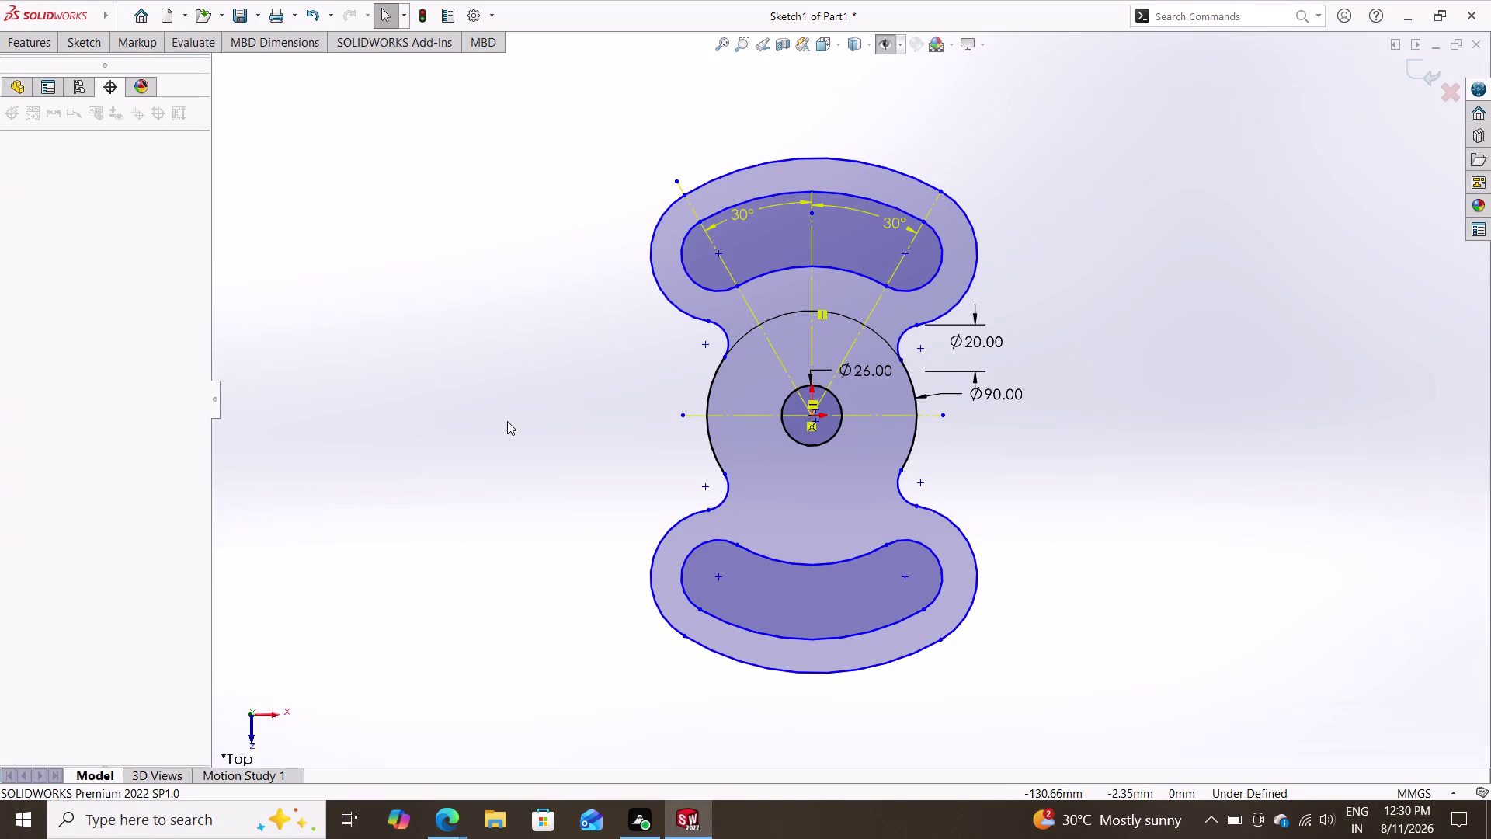
Box-select the entire bracket sketch.
click(581, 277)
drag(1362, 135, 1348, 126)
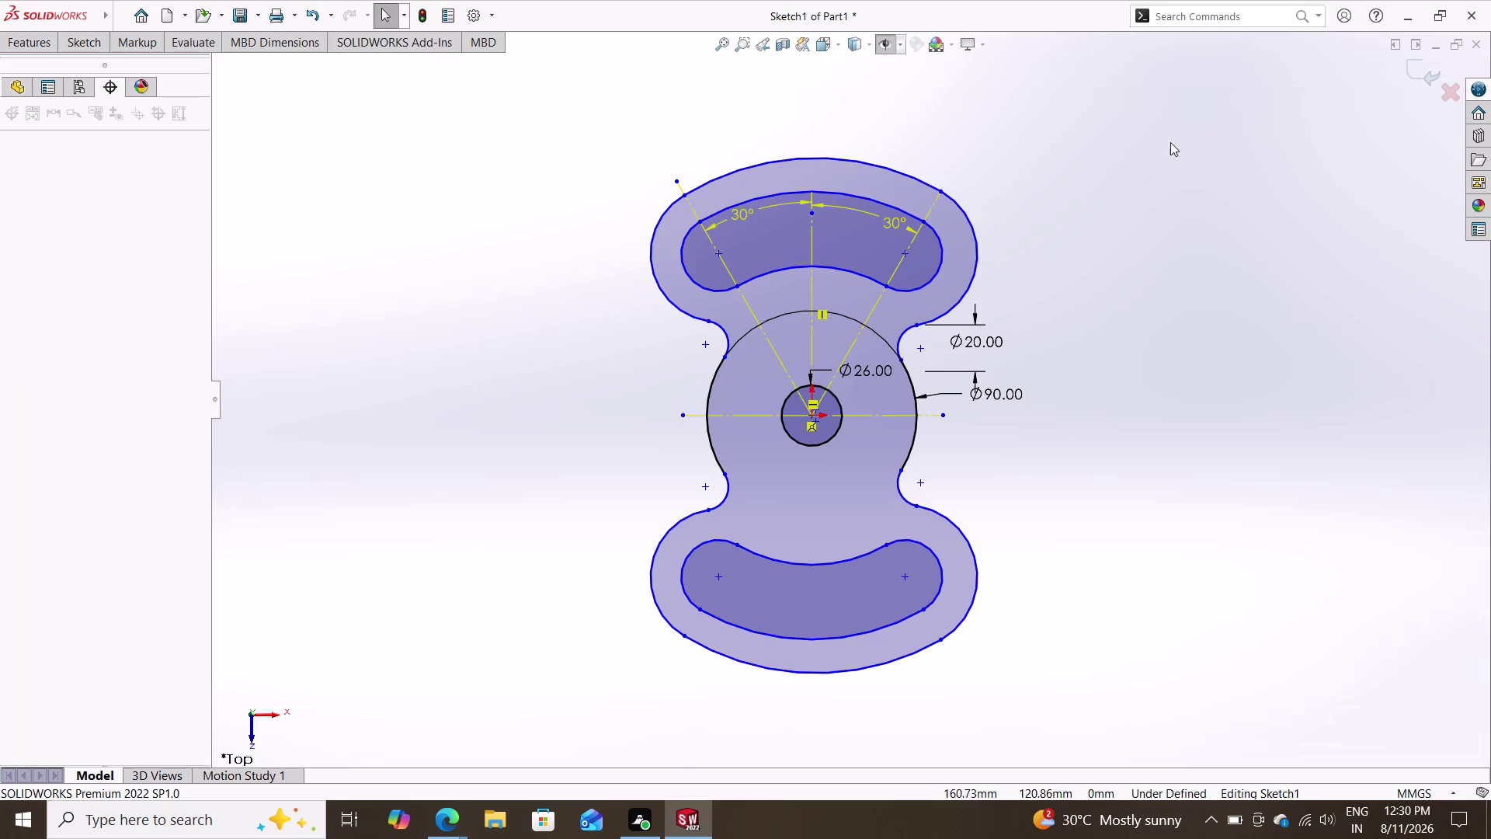
click(1132, 167)
drag(1137, 142, 536, 736)
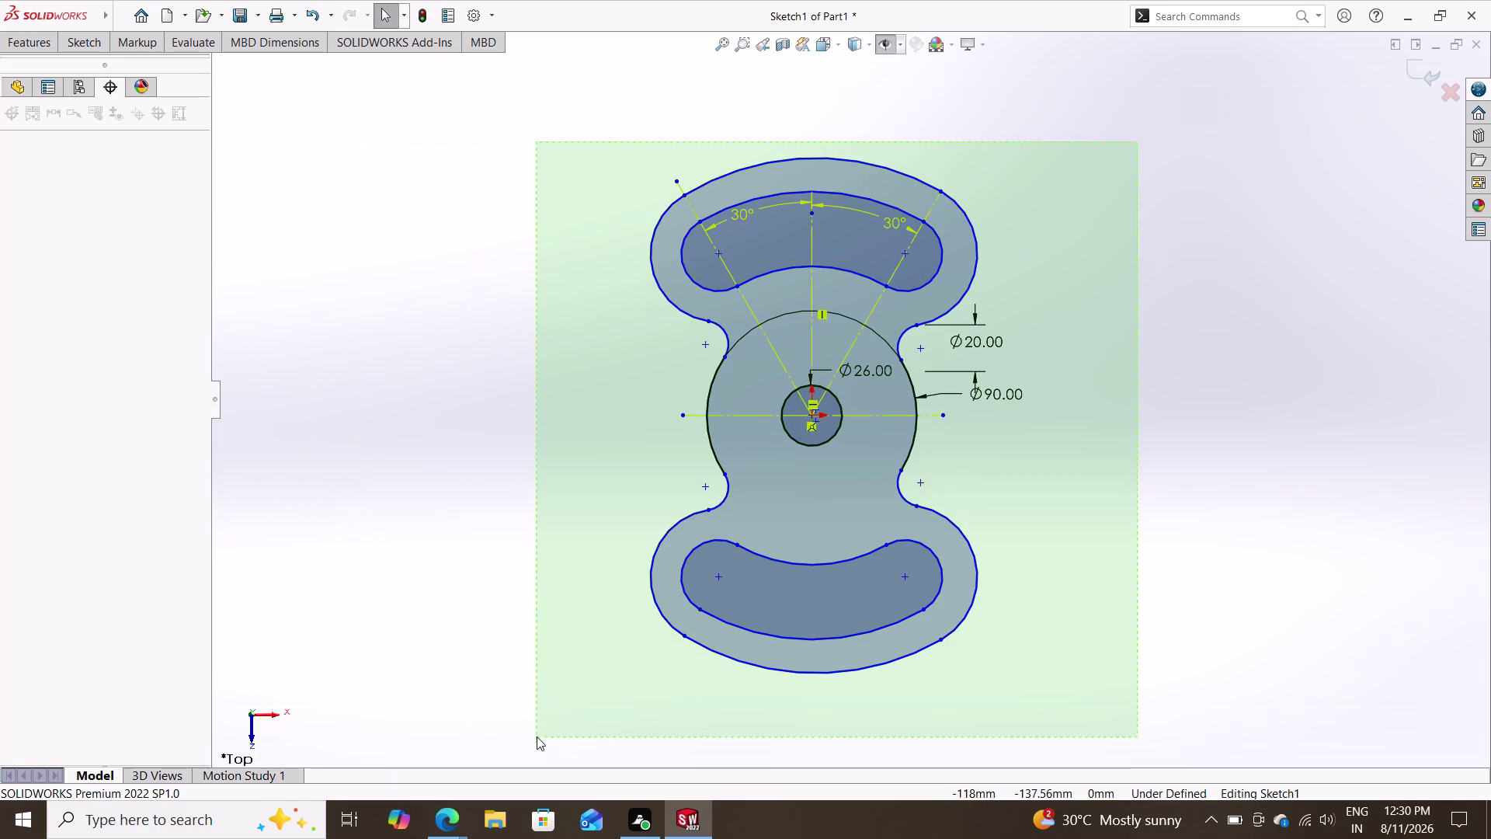
drag(537, 736, 536, 734)
drag(538, 726, 542, 718)
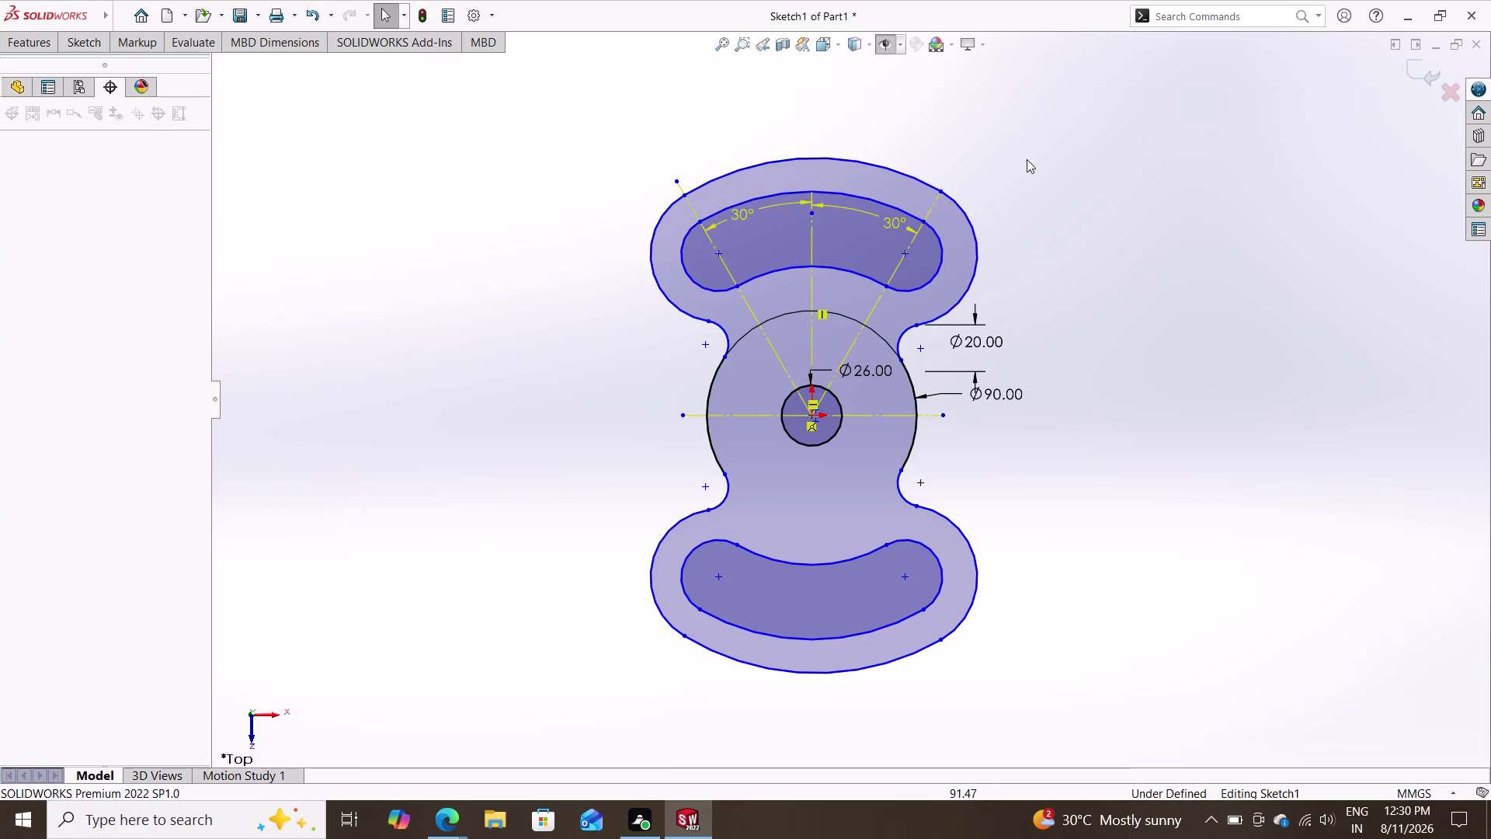
drag(1043, 136, 567, 699)
click(567, 699)
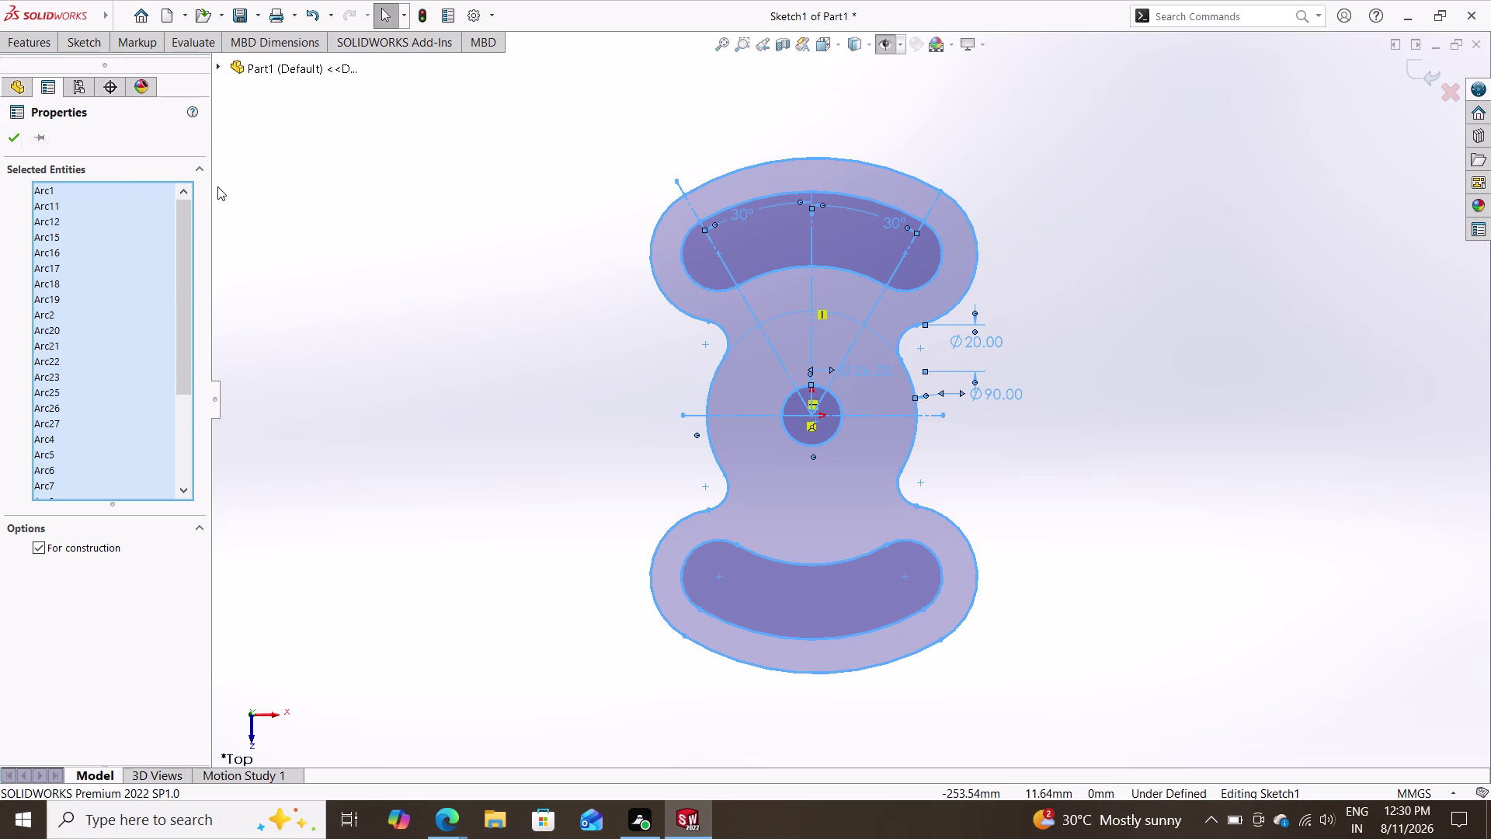
Cancel Fully Define Sketch without applying, then delete the upper slot's left 30° angle.
right_click(495, 244)
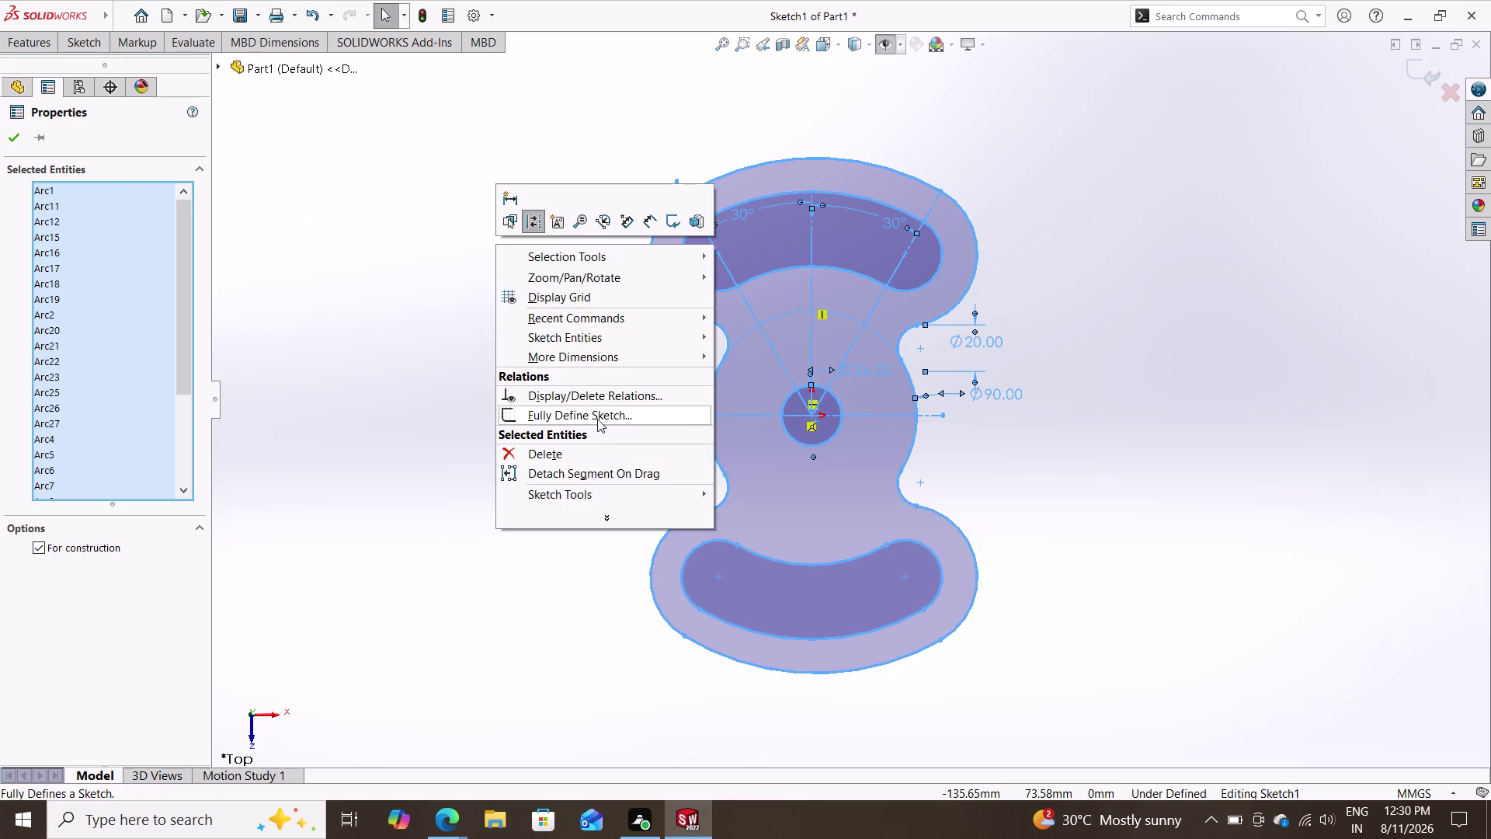
triple_click(597, 418)
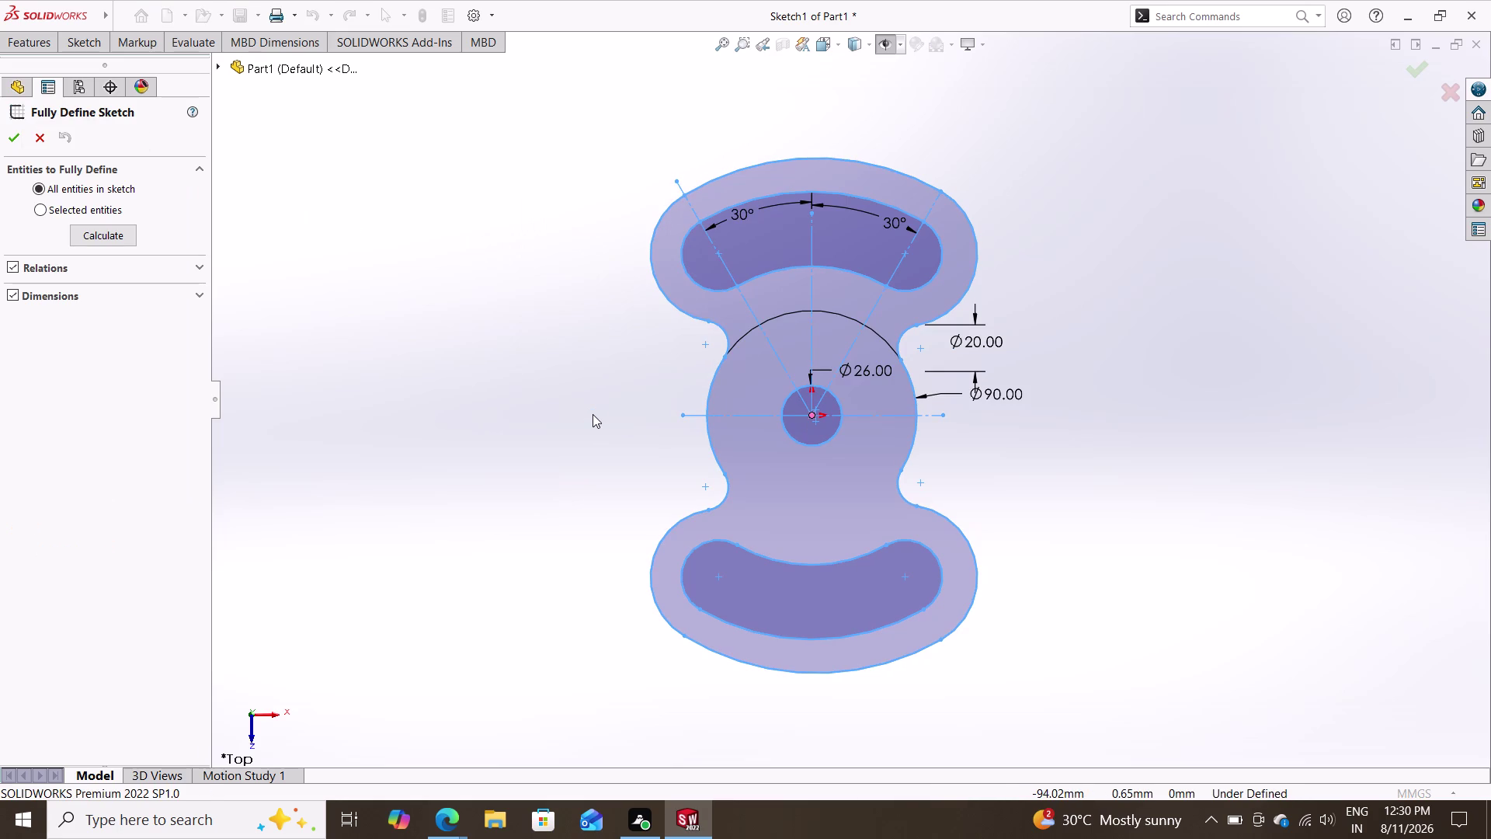
click(8, 139)
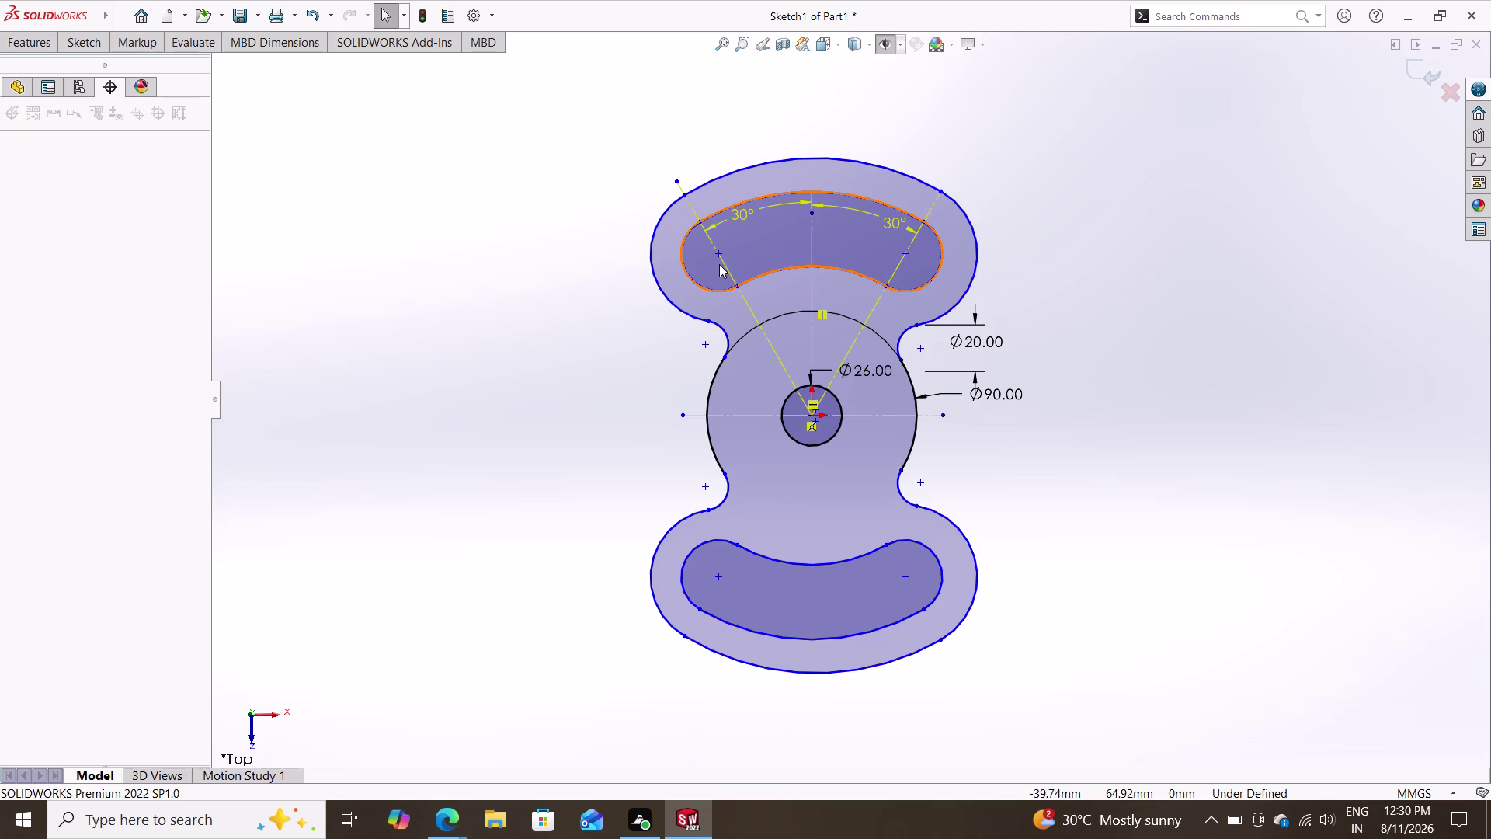
click(763, 203)
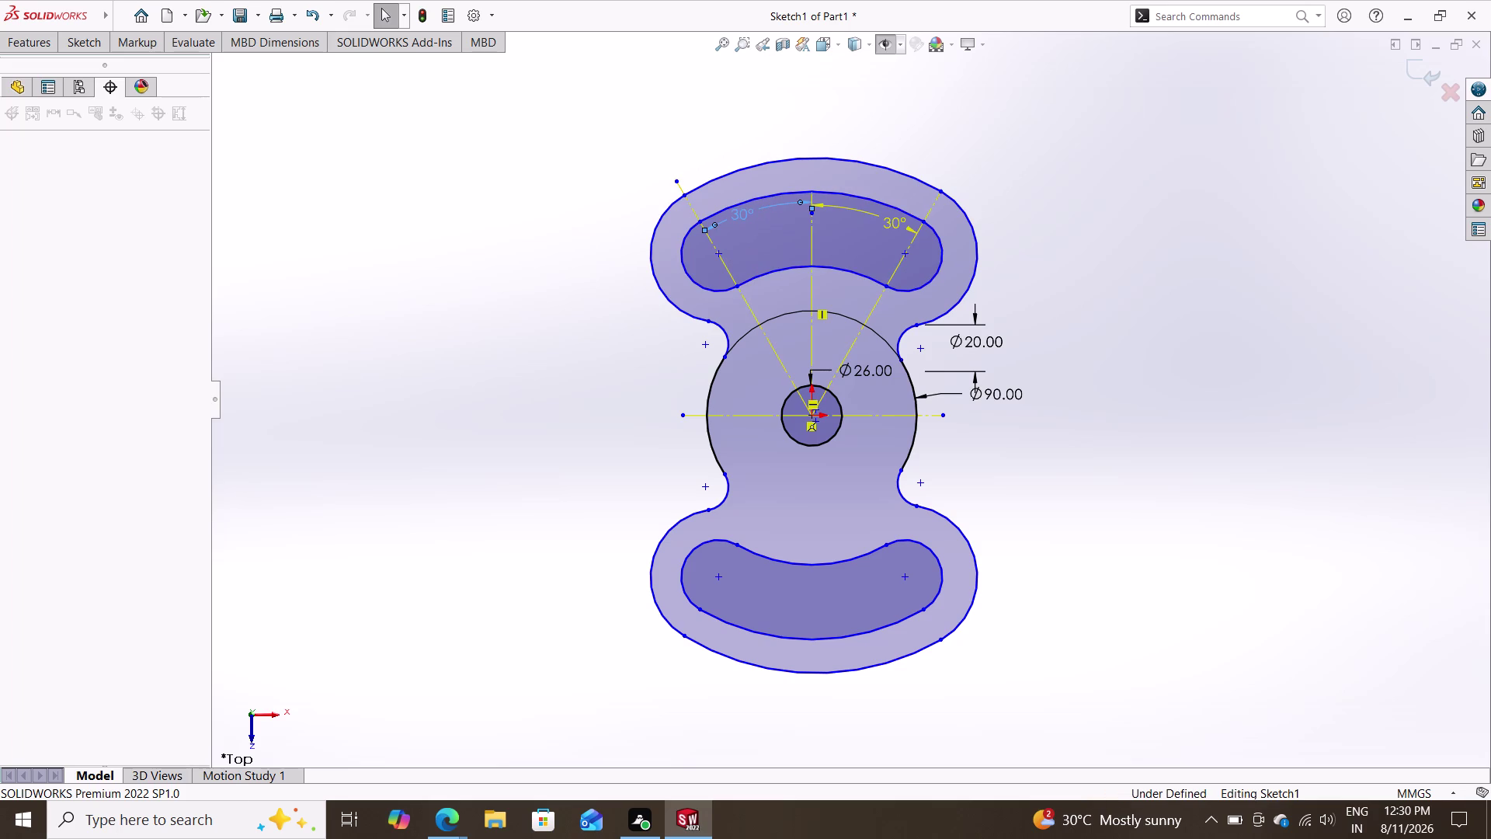
key(Delete)
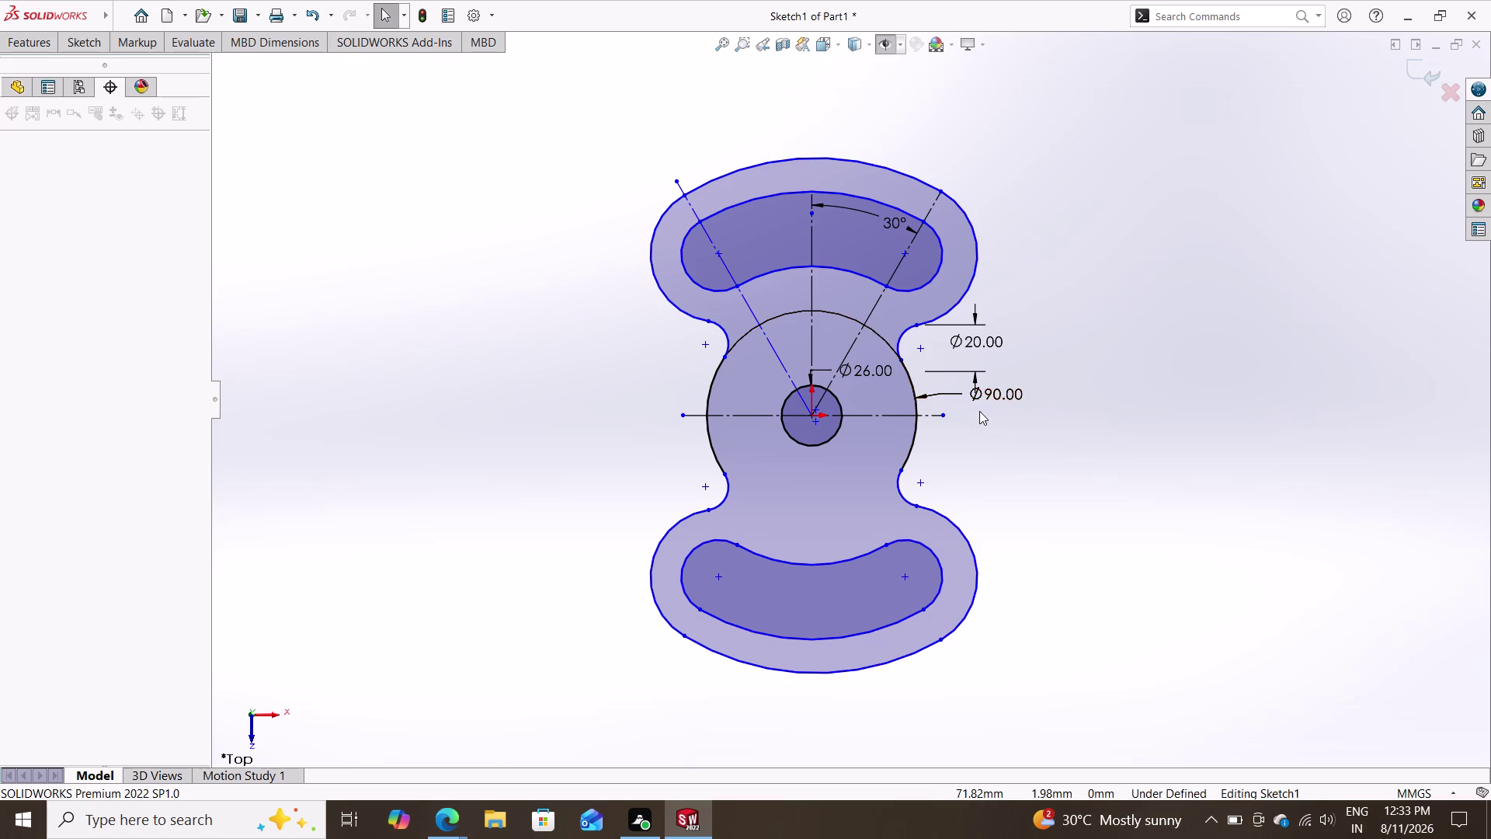
Clear the current selection and bring up Save As for the bracket part.
key(Escape)
key(Escape)
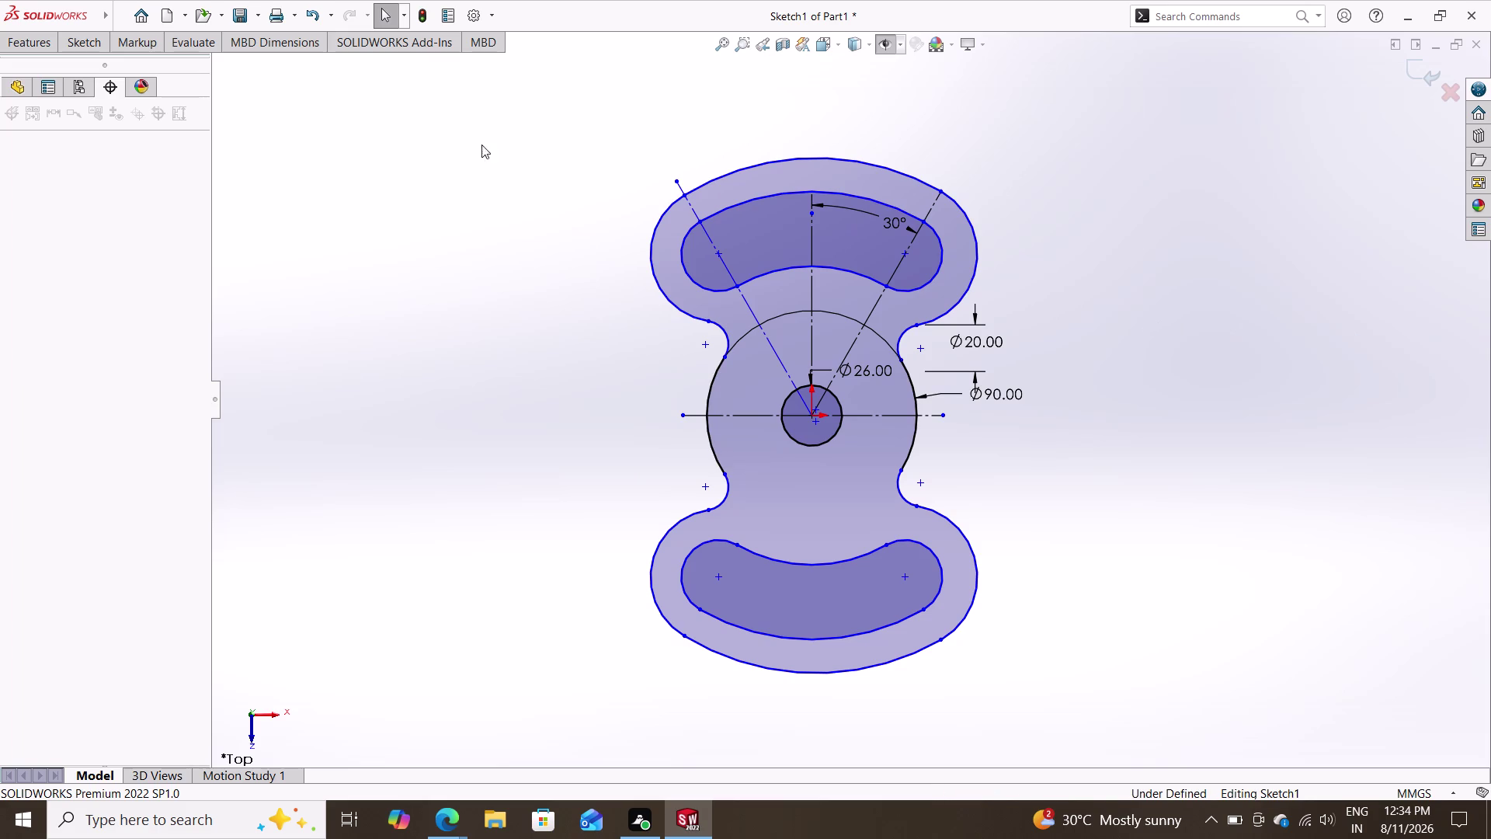
double_click(248, 12)
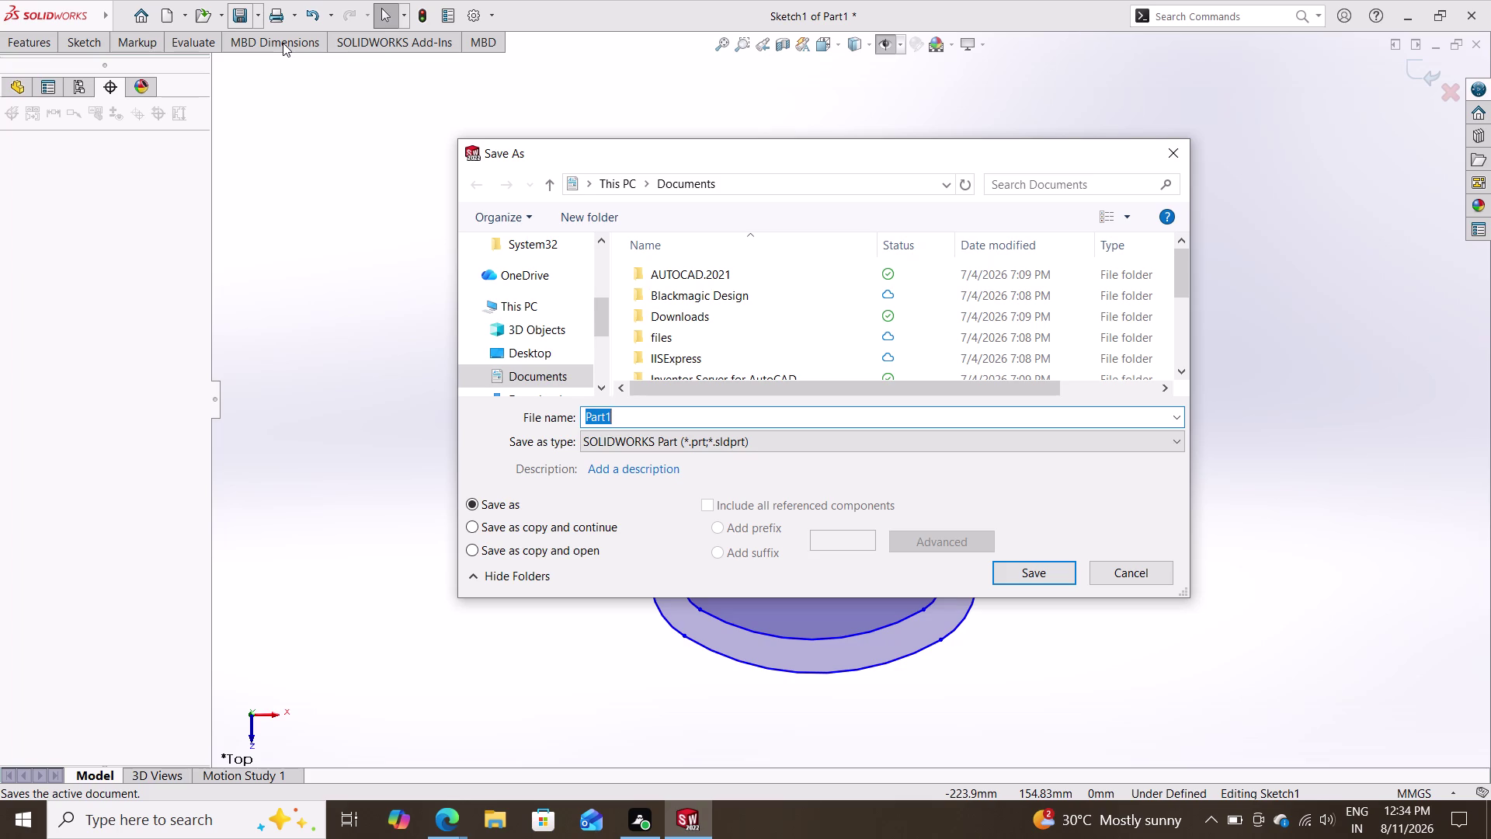
Save the bracket part in Documents under the file name '2d 4'.
text(2d)
key(space)
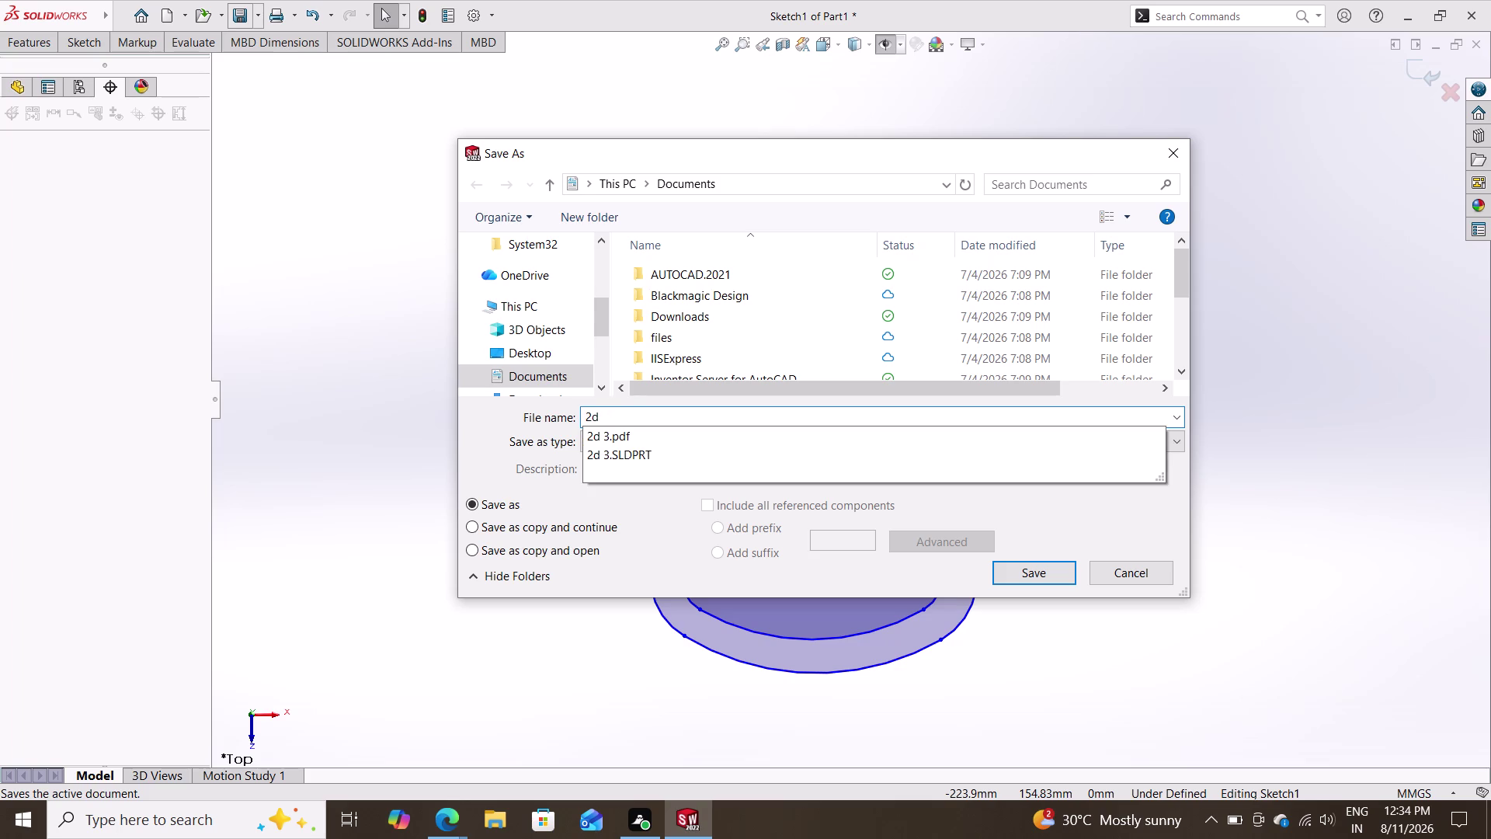
key(4)
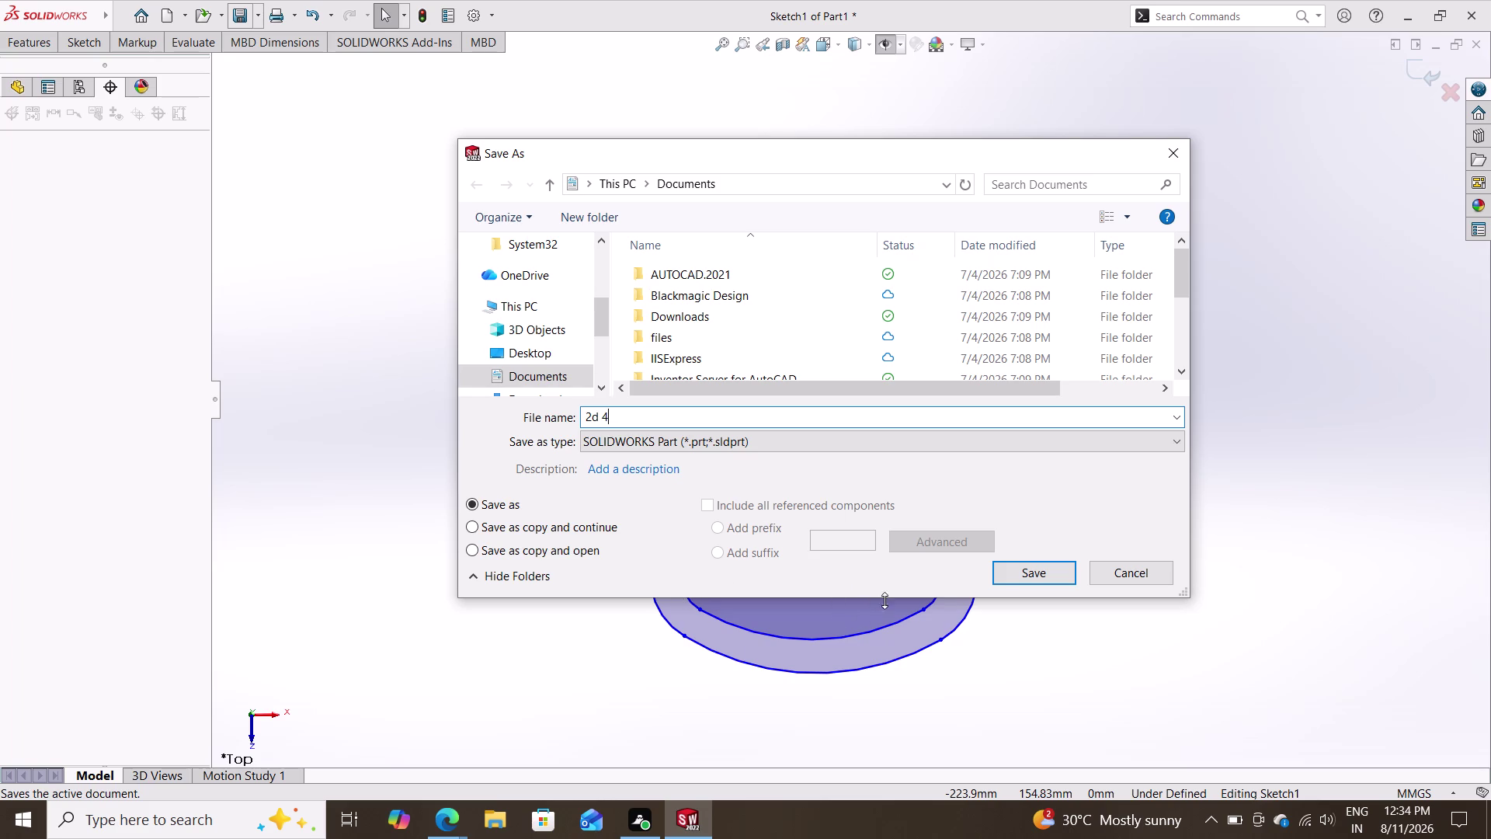
click(1007, 574)
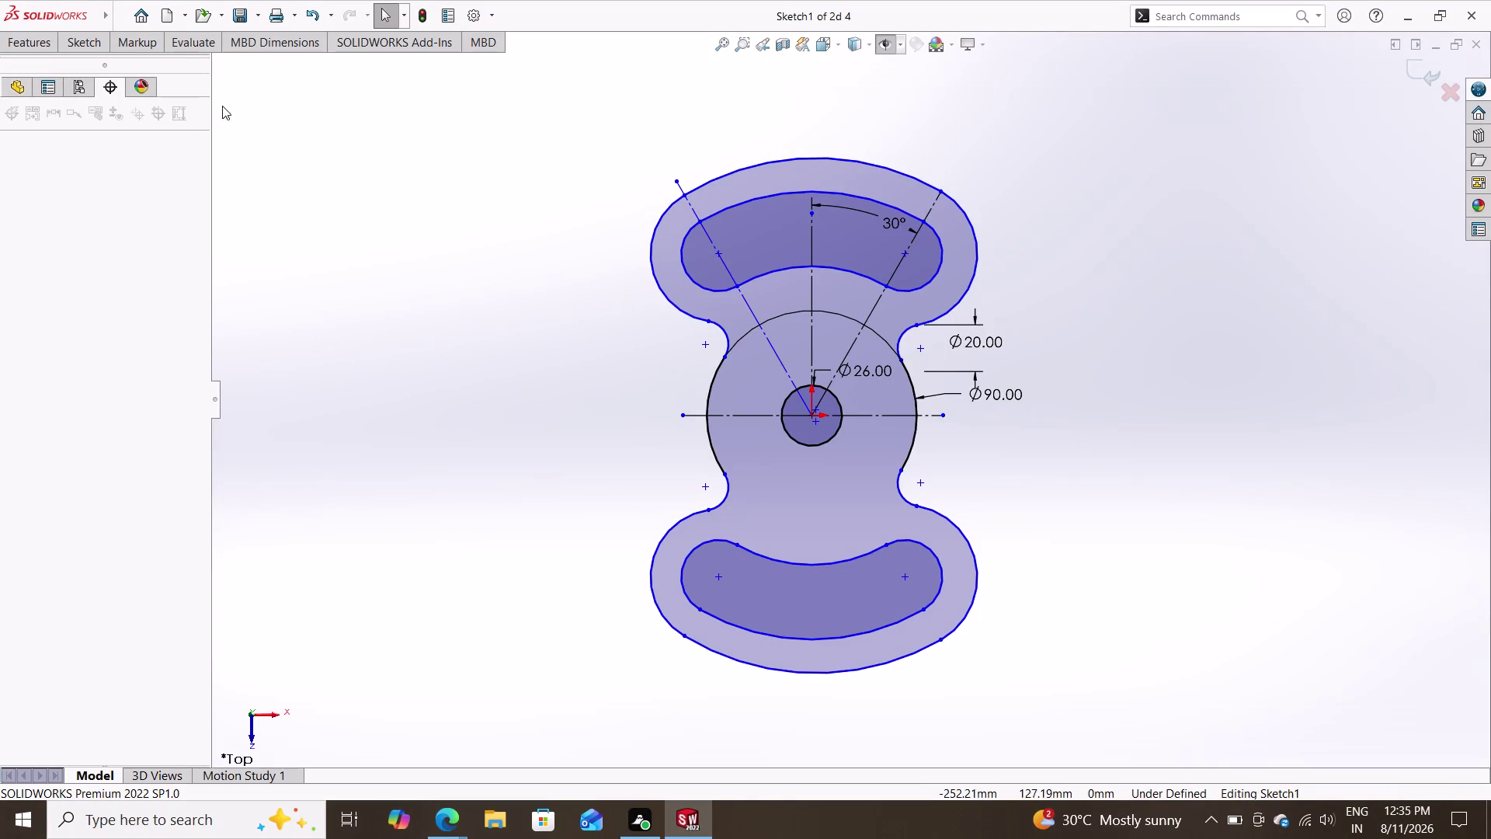
Show the Save, Save As and Save All choices from the toolbar's Save dropdown.
click(235, 19)
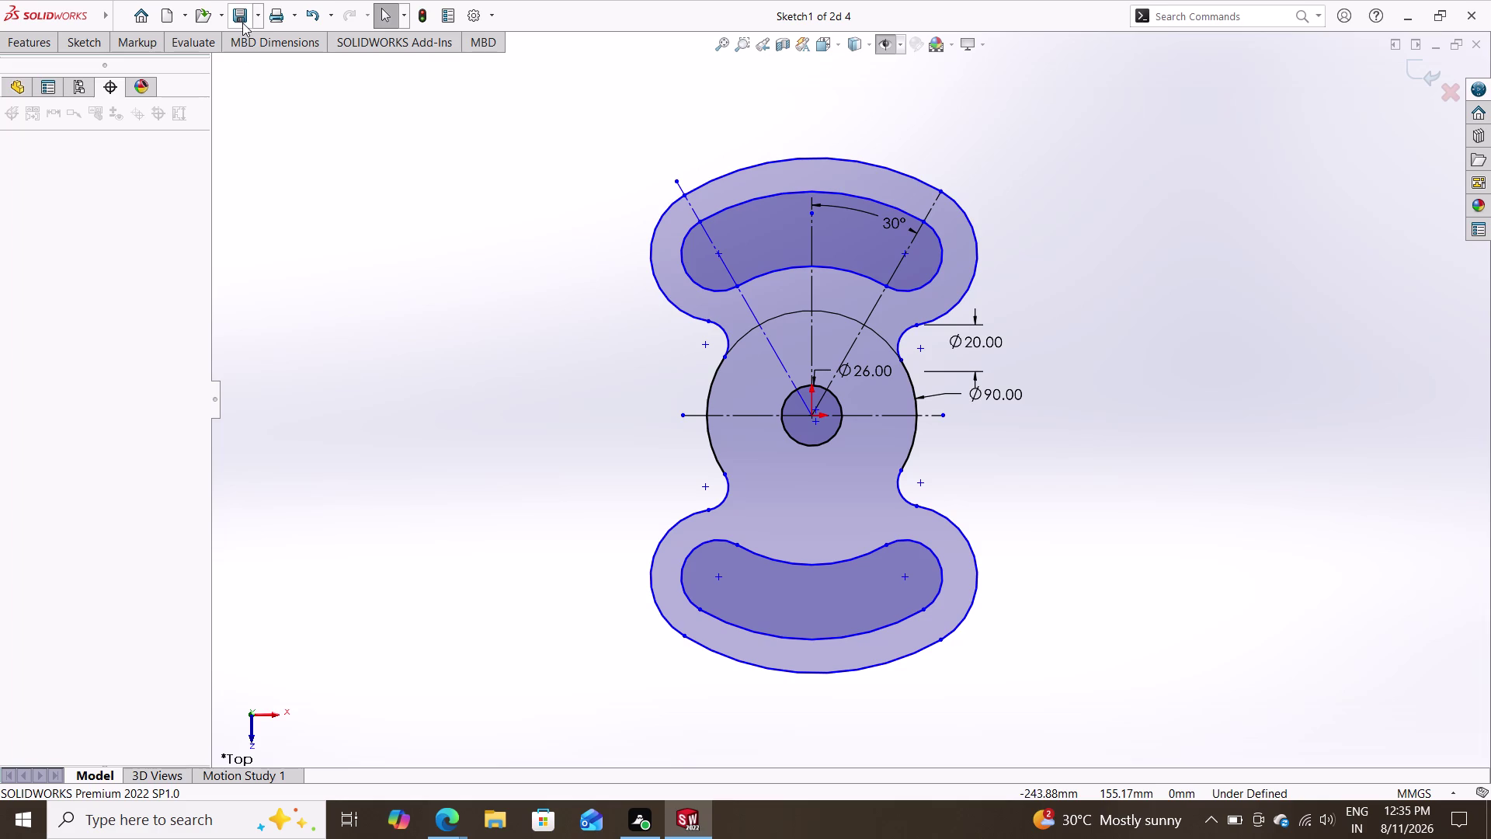
click(264, 10)
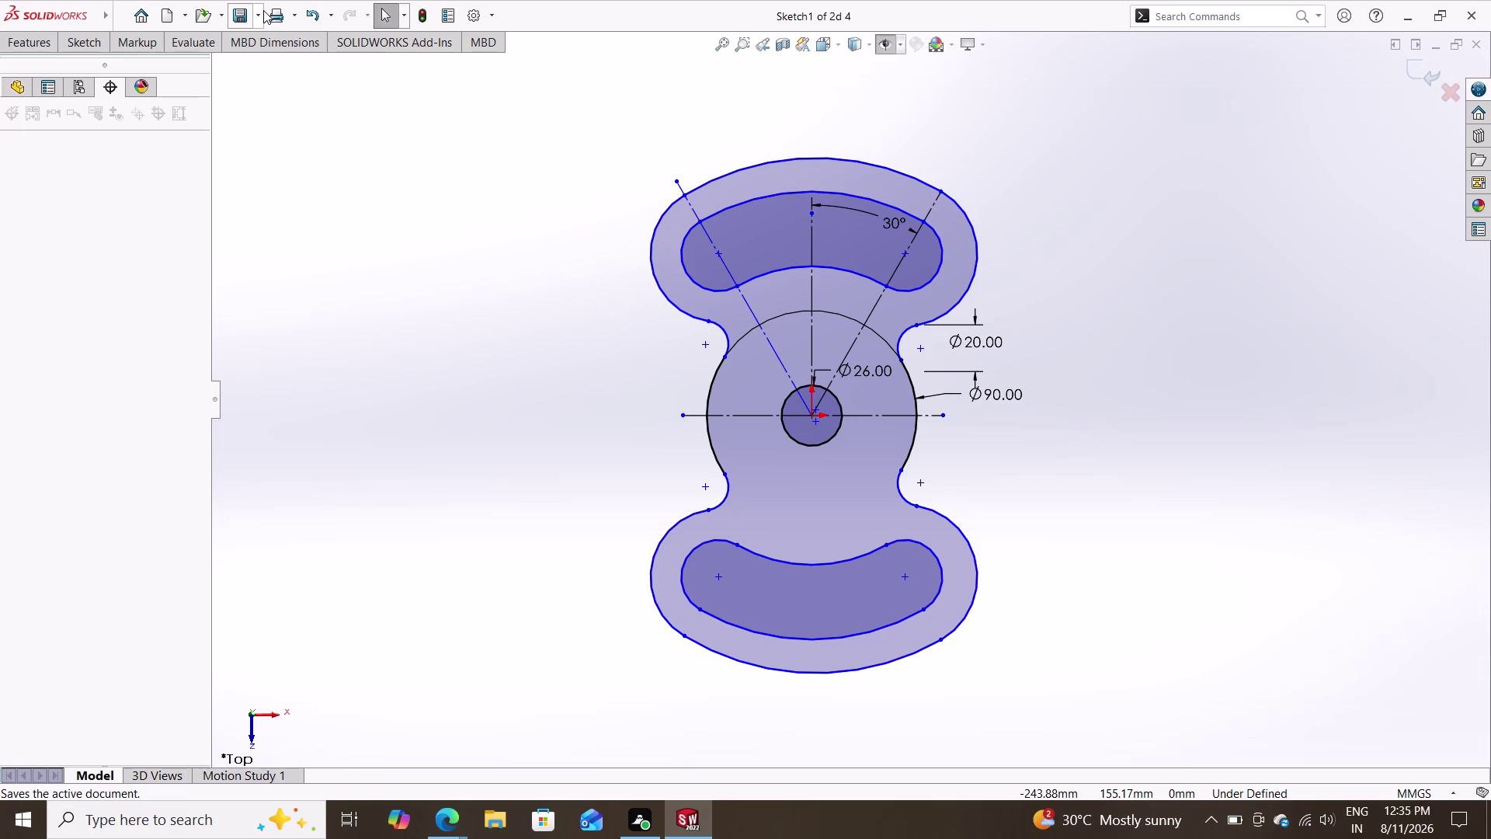
click(256, 11)
In Save As, set the file type to Adobe Portable Document Format (*.pdf) and save.
click(256, 11)
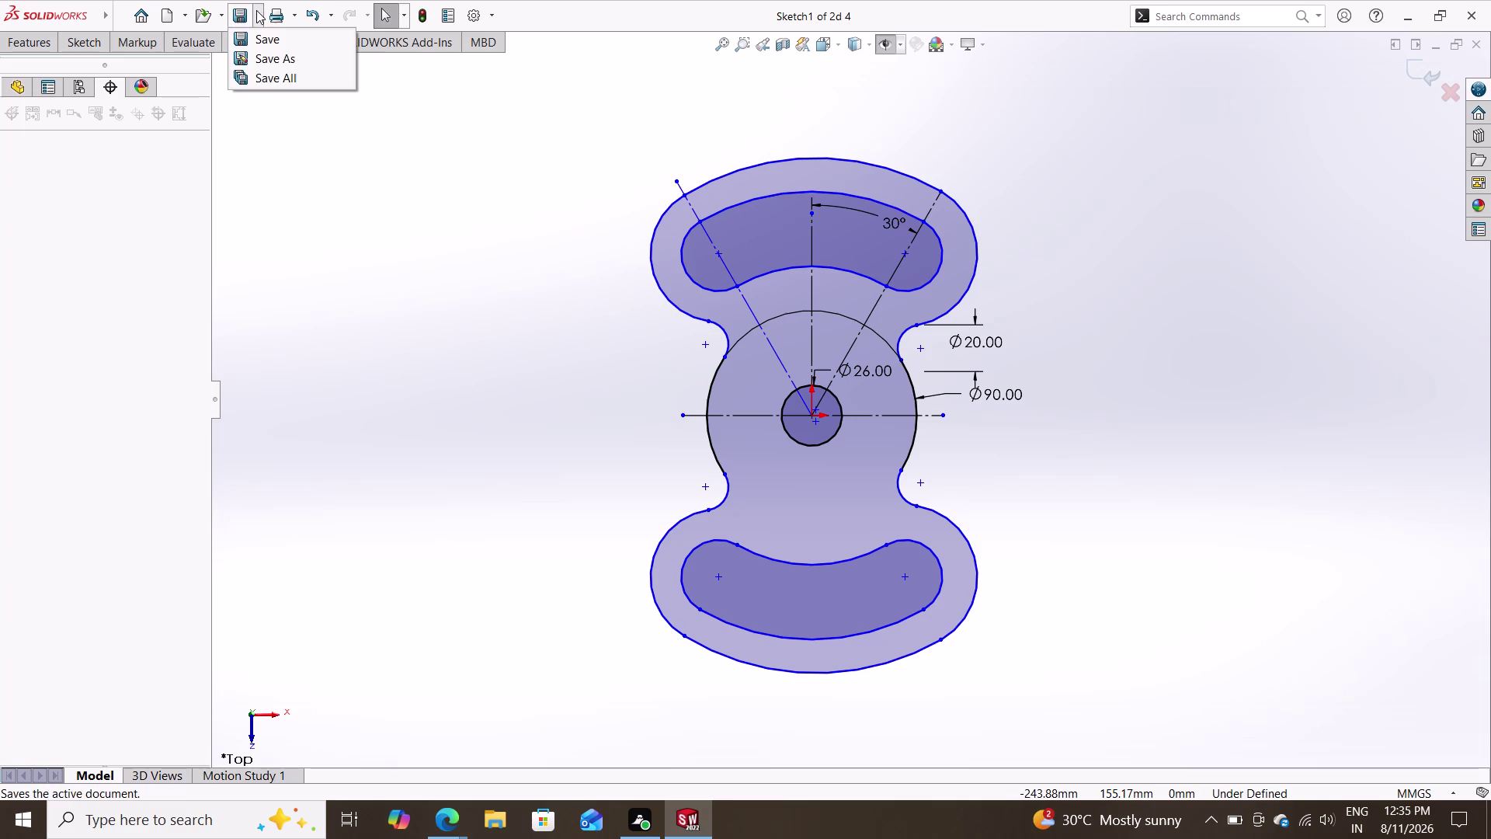
double_click(268, 58)
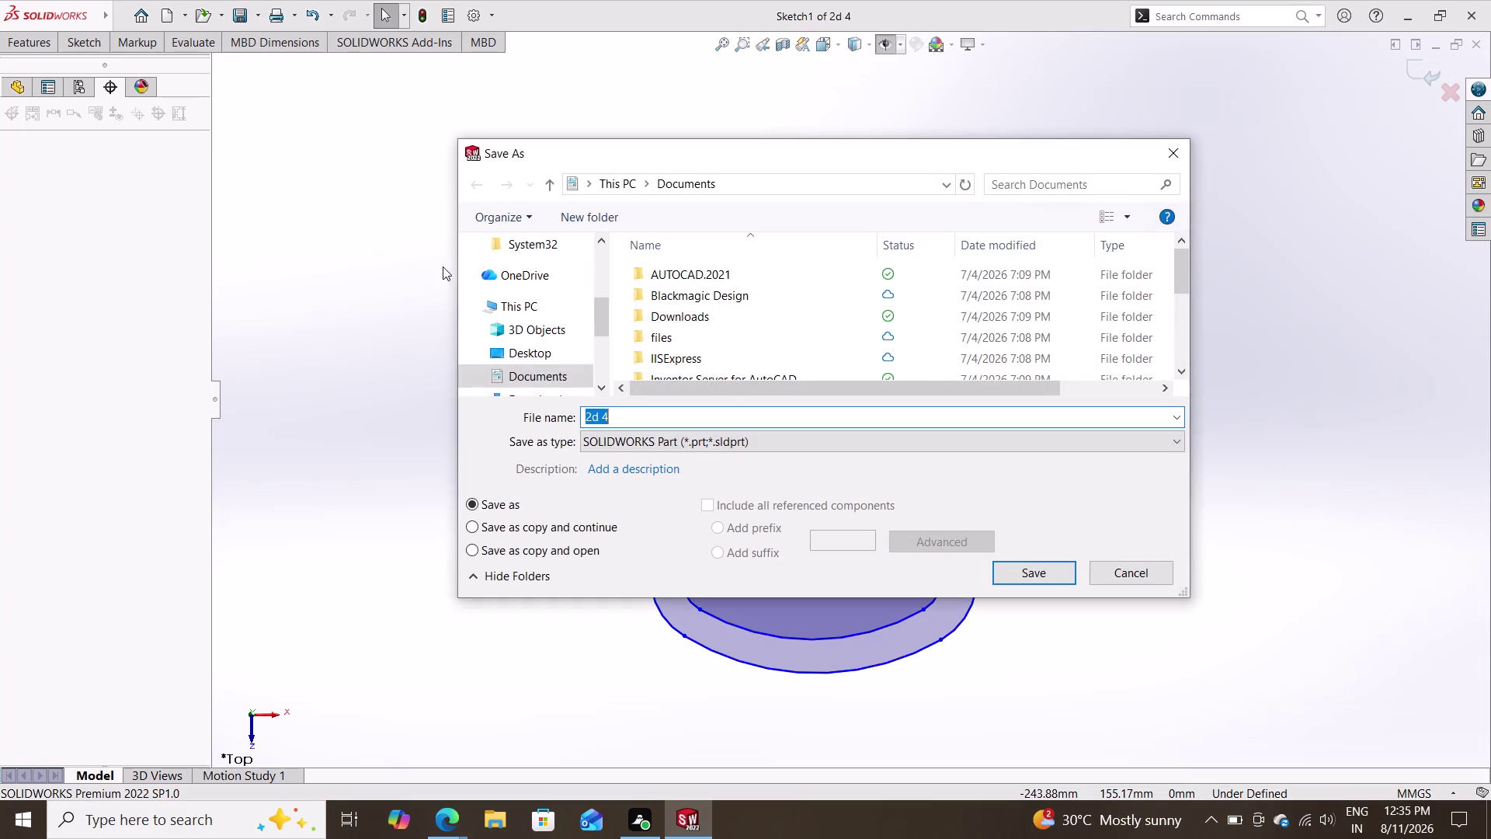
click(622, 445)
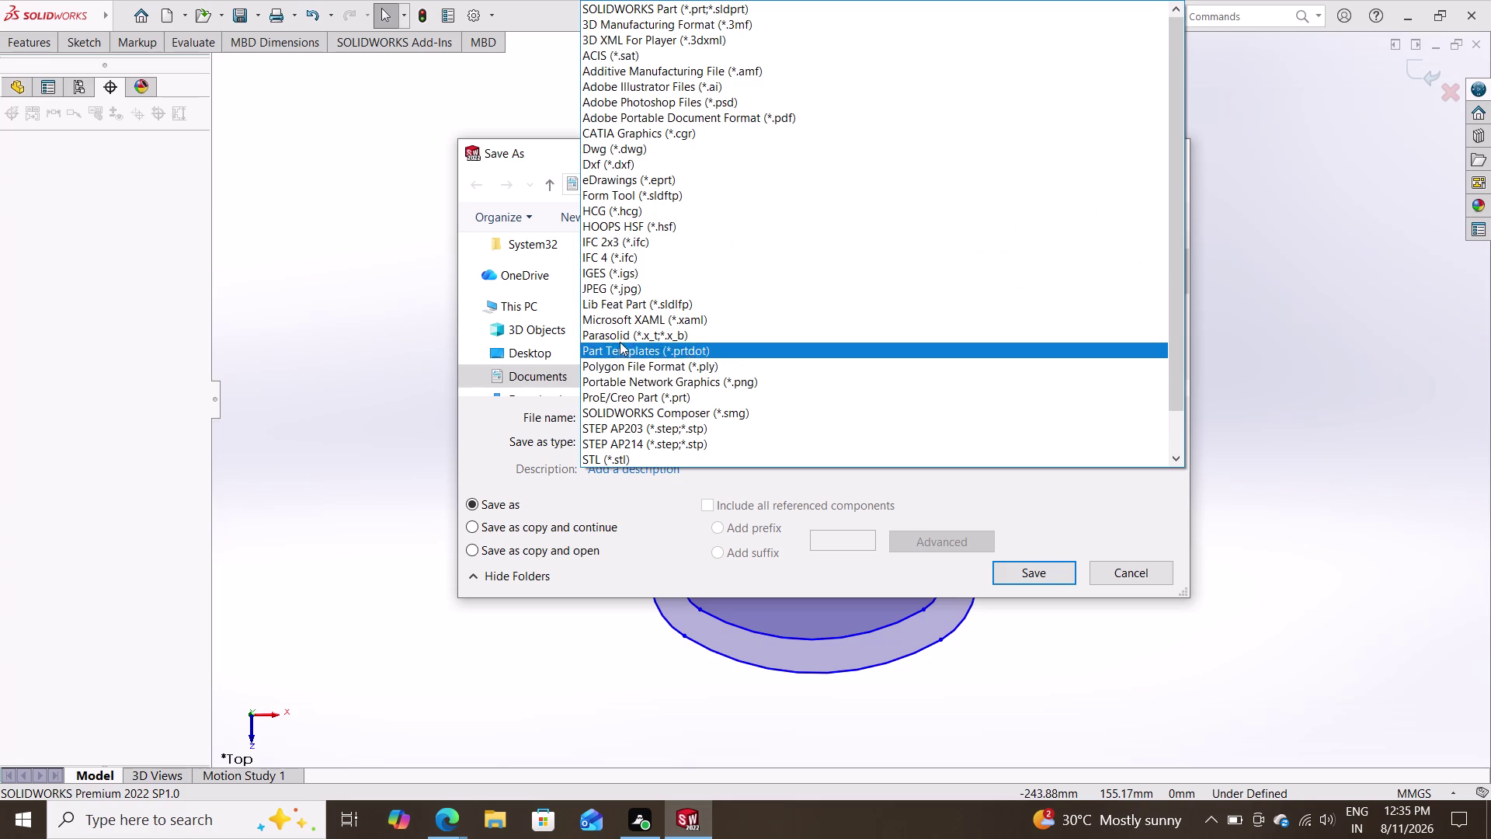
click(698, 115)
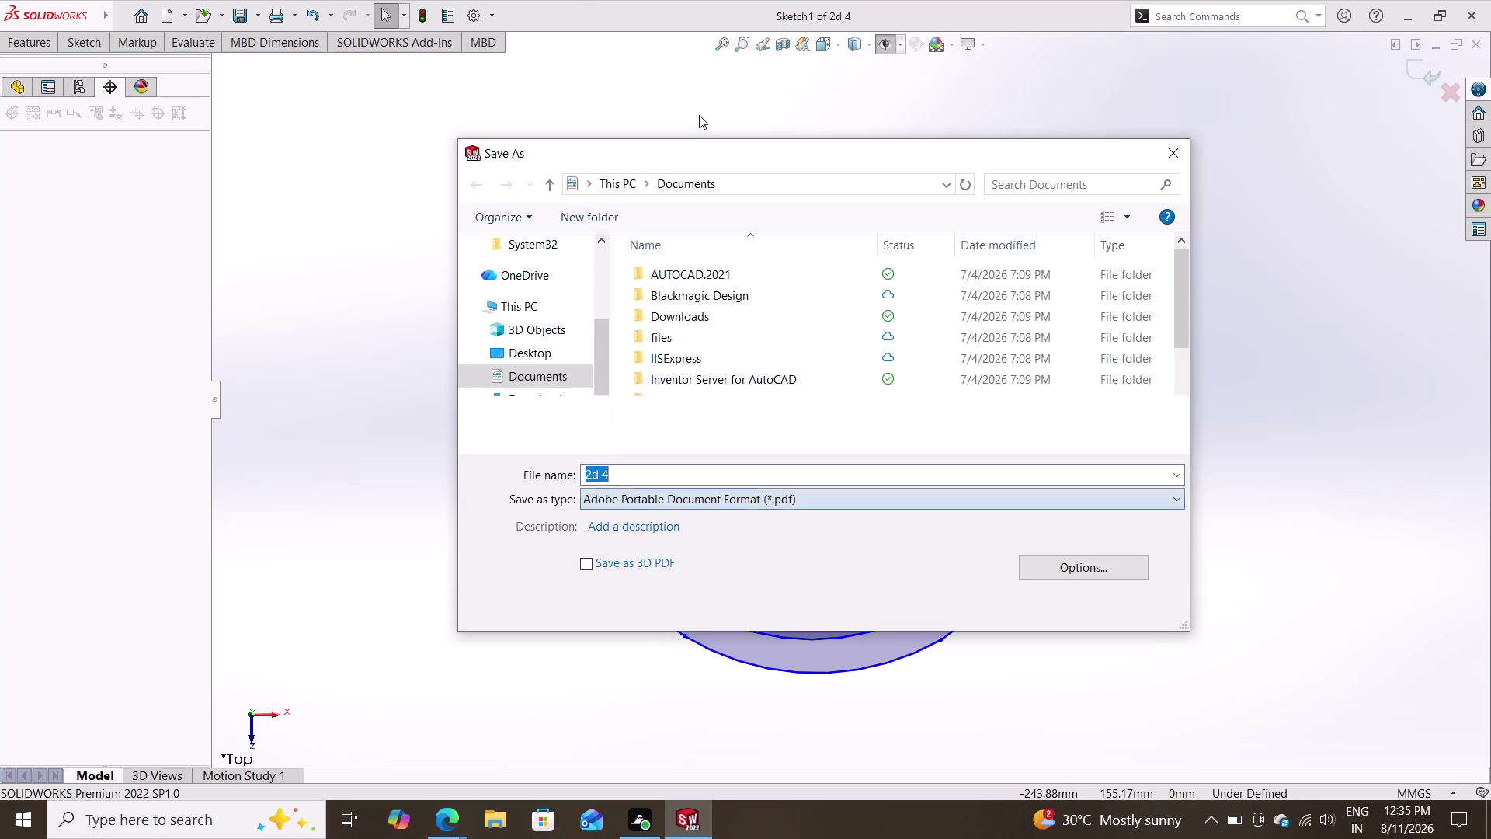
click(1026, 606)
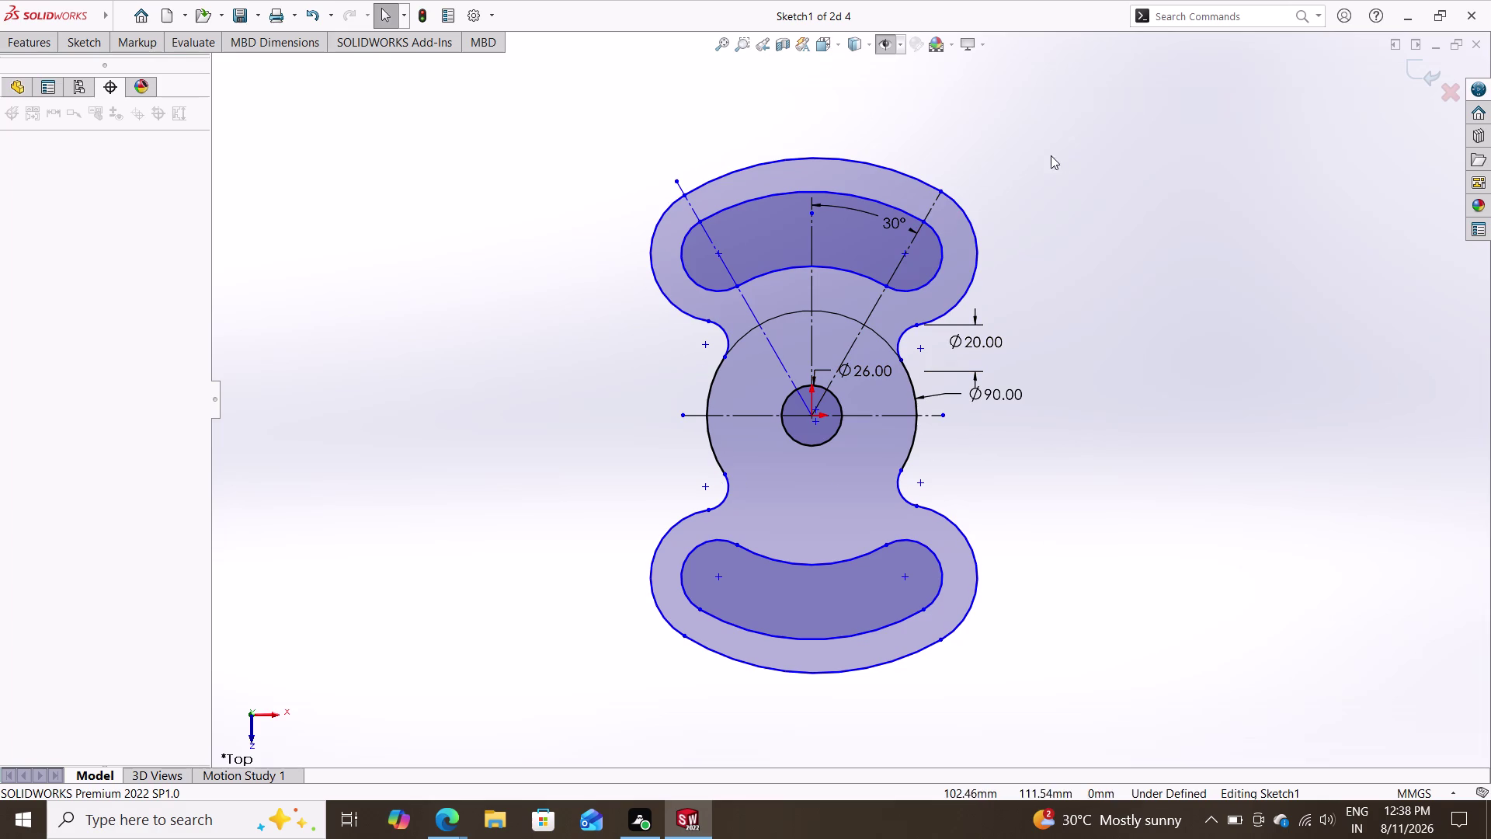
Box-select every entity in the bracket sketch.
drag(1046, 157, 541, 716)
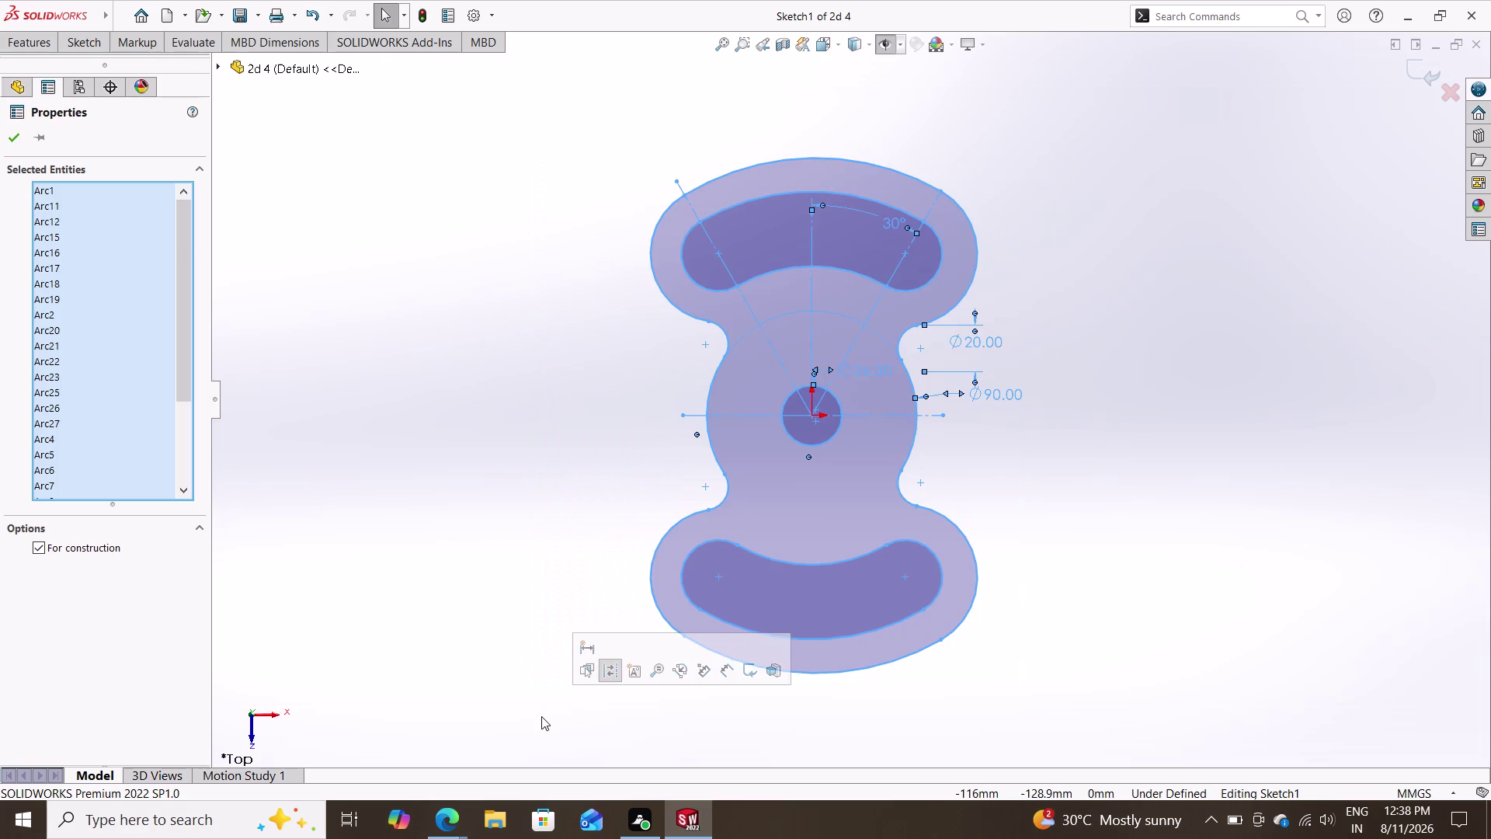
Open Fully Define Sketch with Entities to Fully Define set to All entities in sketch.
right_click(566, 482)
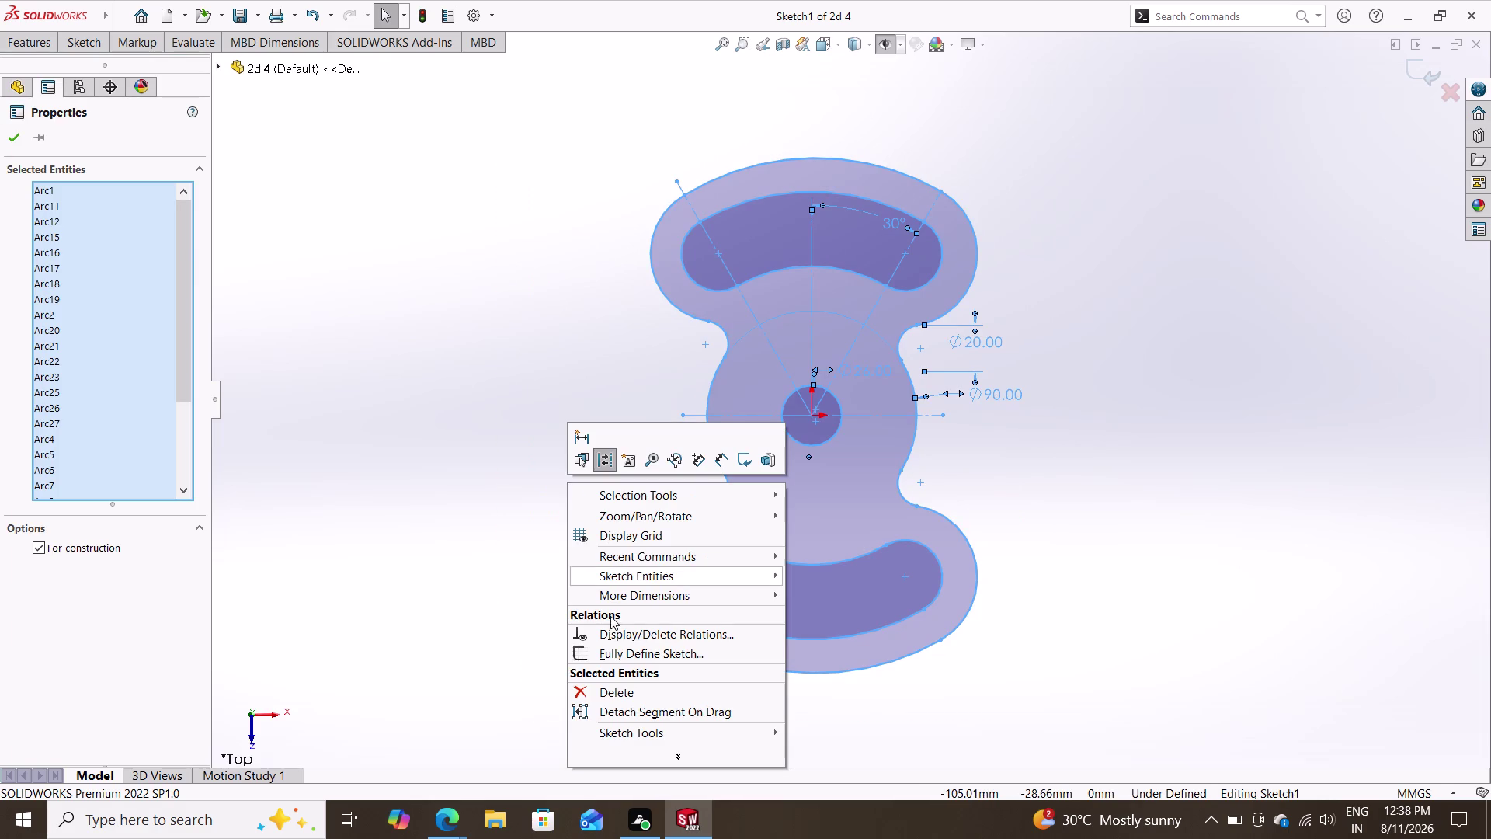
click(646, 650)
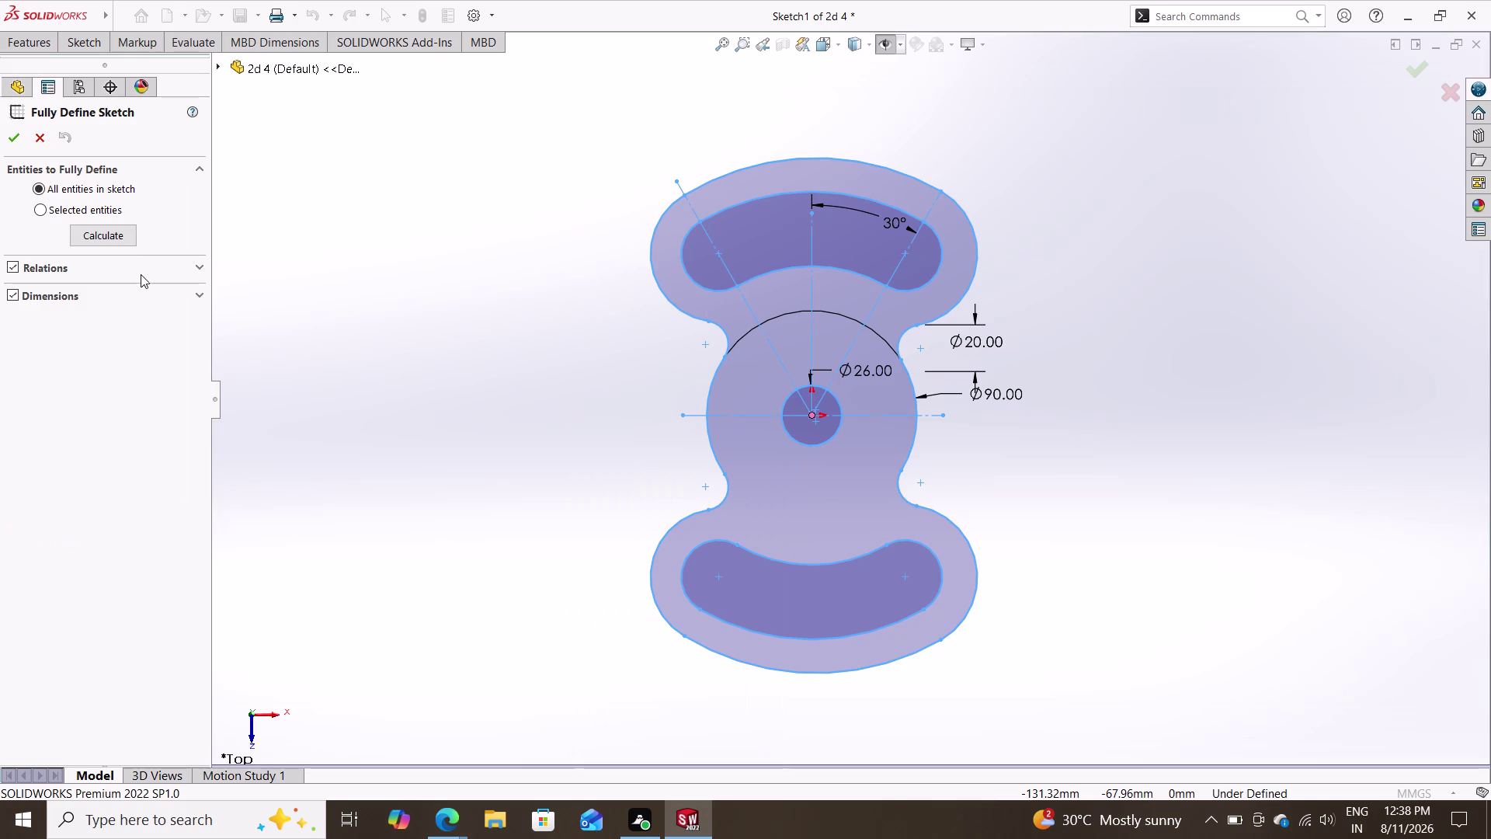
click(54, 206)
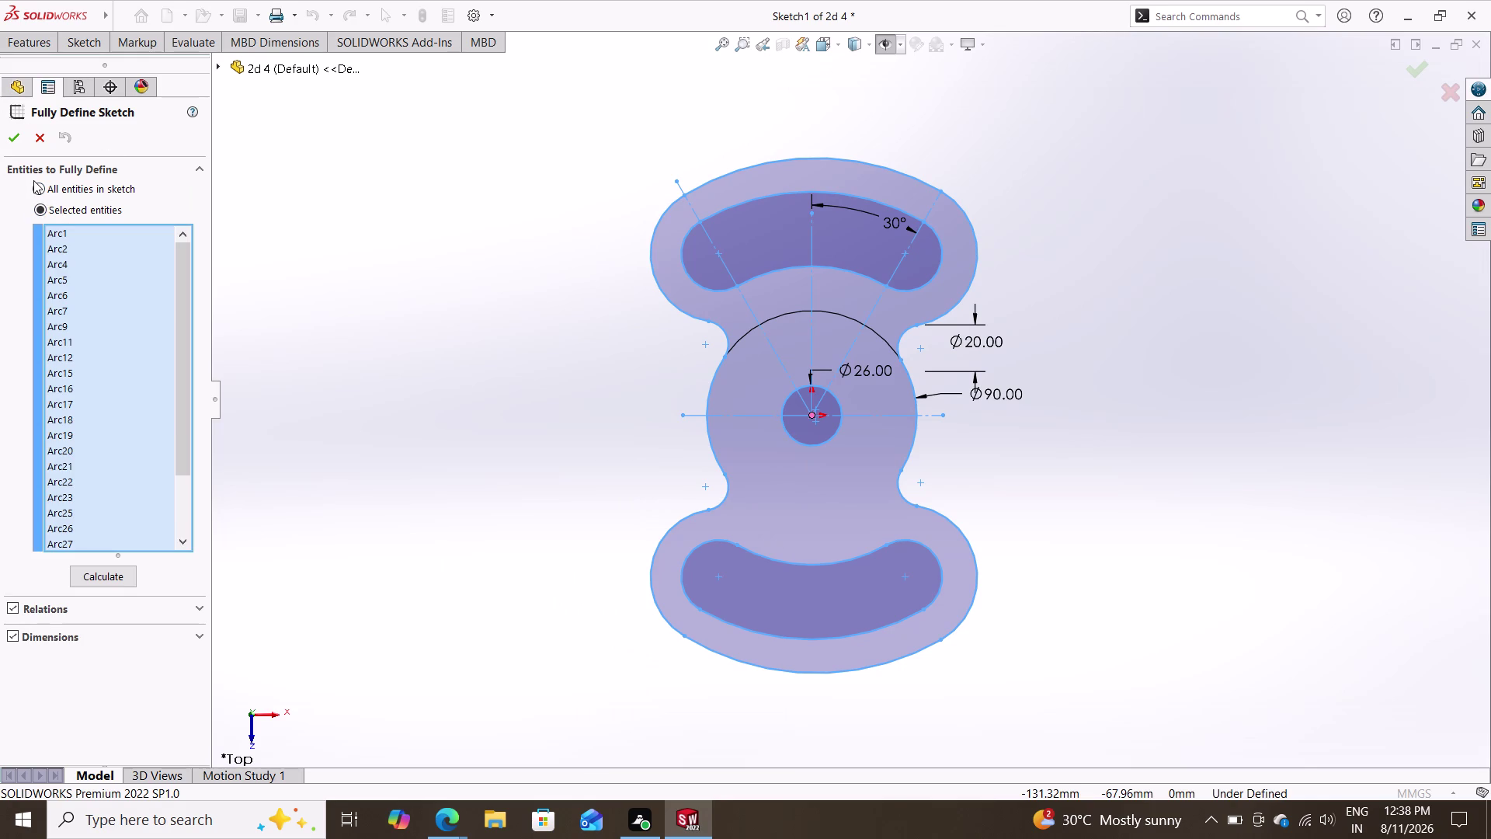
click(33, 180)
click(44, 187)
click(12, 144)
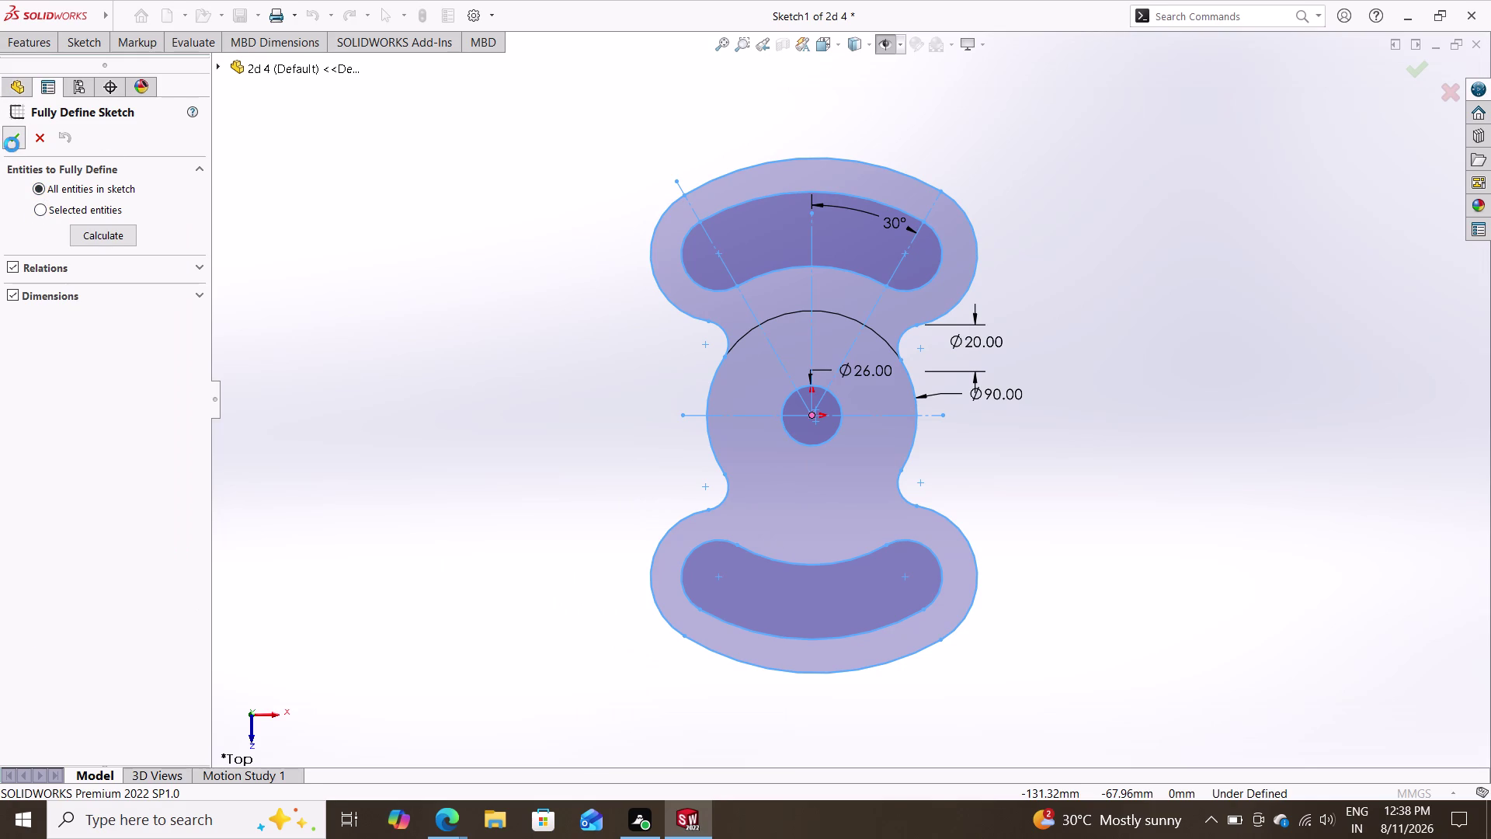